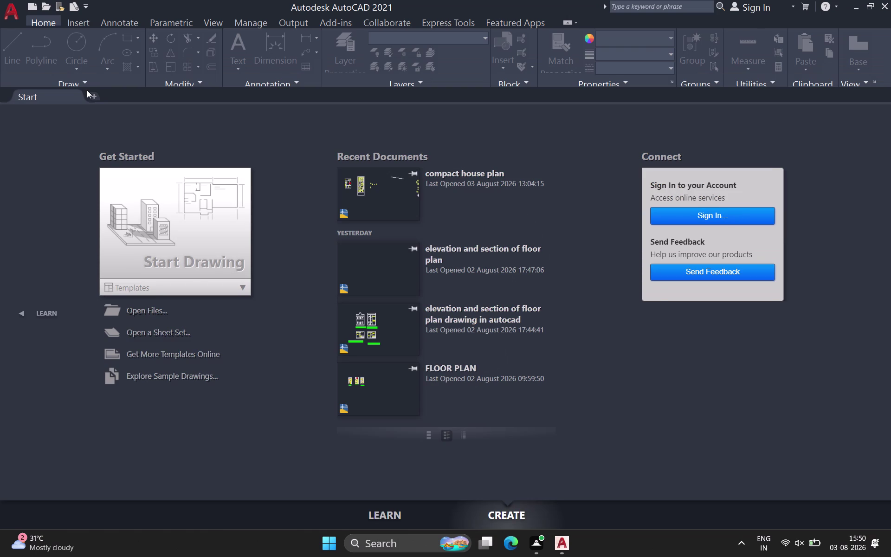
Open the compact house plan drawing from Recent Documents and zoom around it.
double_click(396, 185)
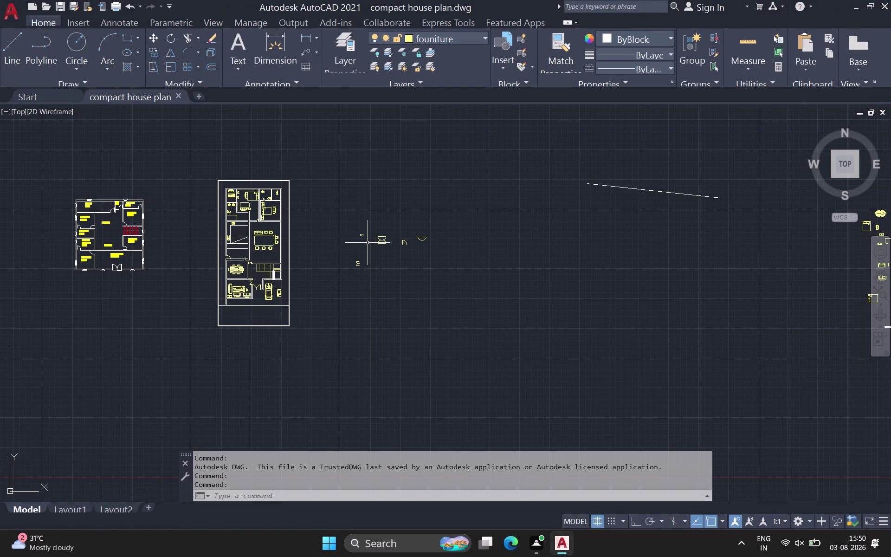
scroll(up, 3)
scroll(down, 3)
scroll(down, 3)
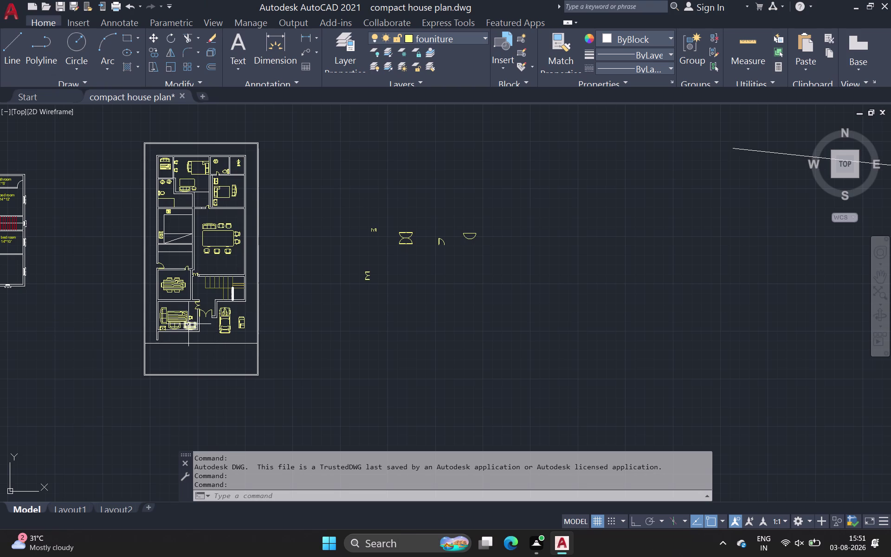
Pan and zoom to frame the furnished floor plans.
middle_drag(188, 324, 201, 362)
scroll(up, 3)
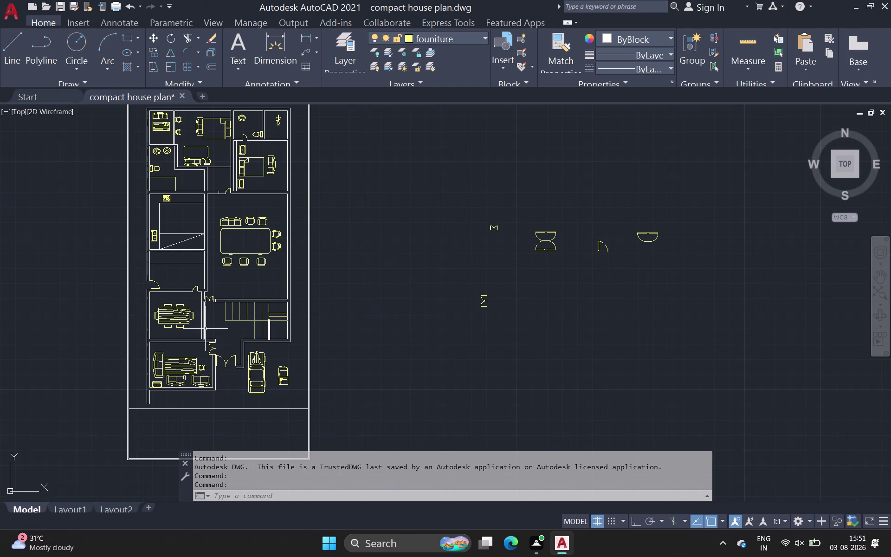
middle_drag(227, 312, 228, 314)
middle_drag(228, 314, 238, 373)
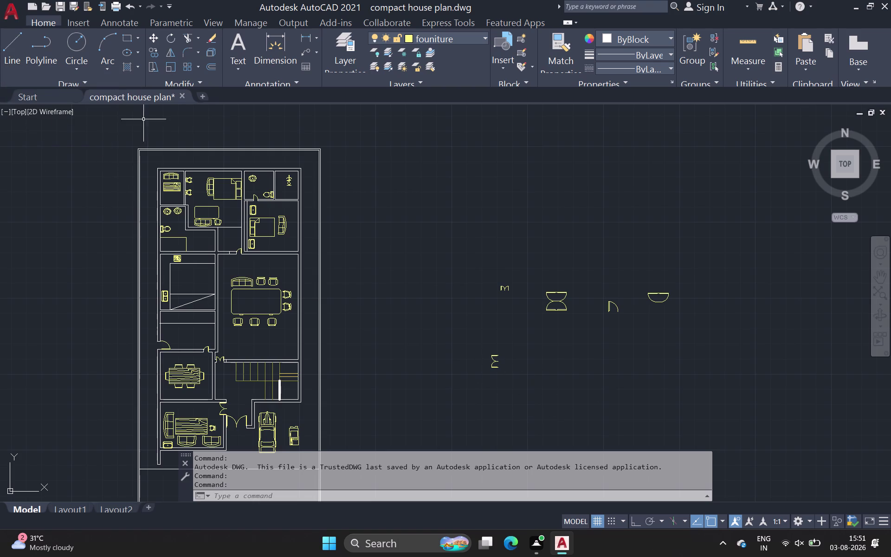
scroll(down, 3)
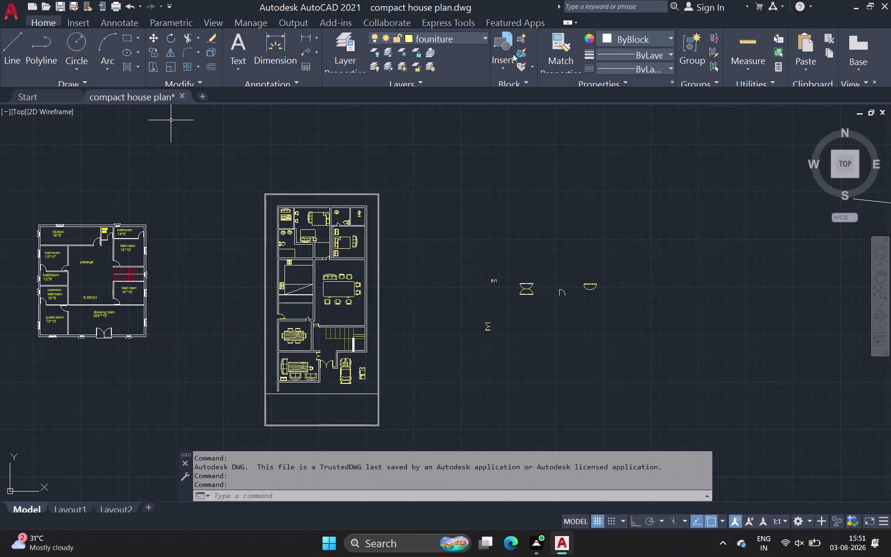
click(332, 39)
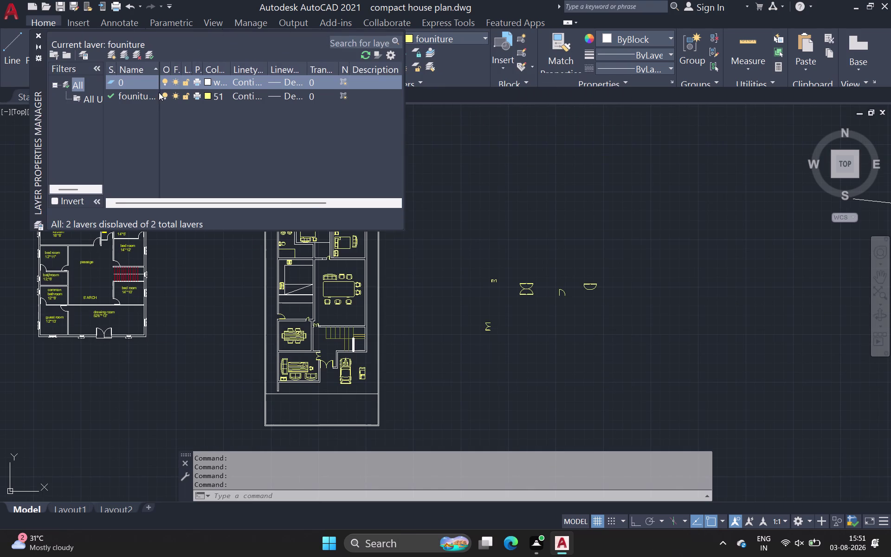
Create a new layer and rename it 'walls'.
click(113, 57)
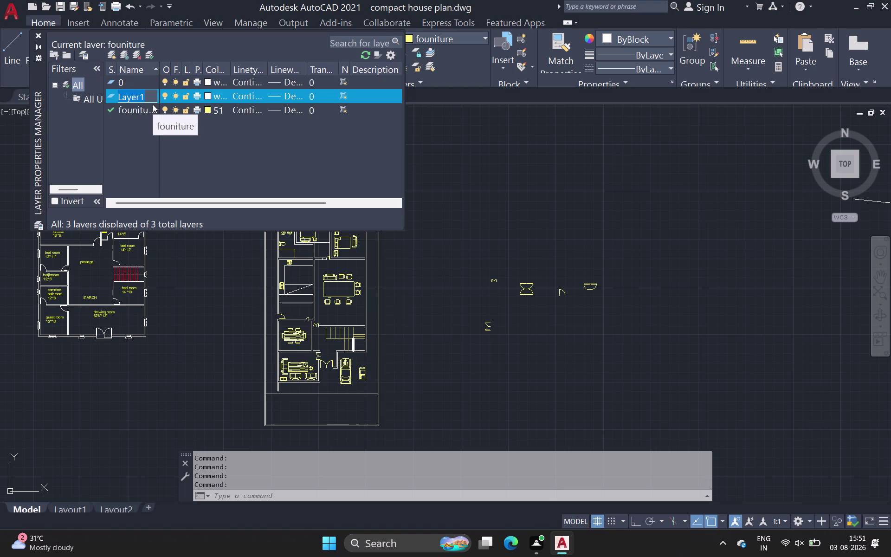
key(BackSpace)
key(BackSpace)
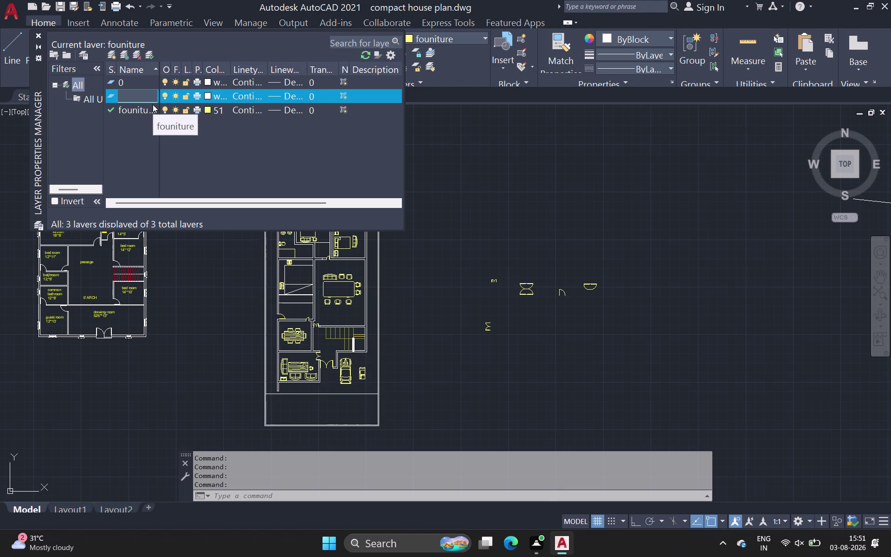
text(wa)
text(lls)
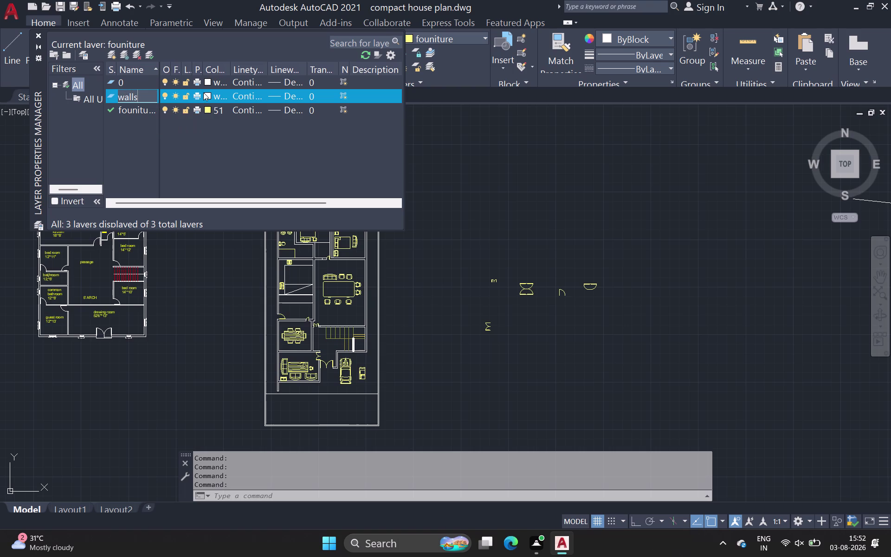
Set the walls layer colour to cyan and close Layer Properties.
click(209, 95)
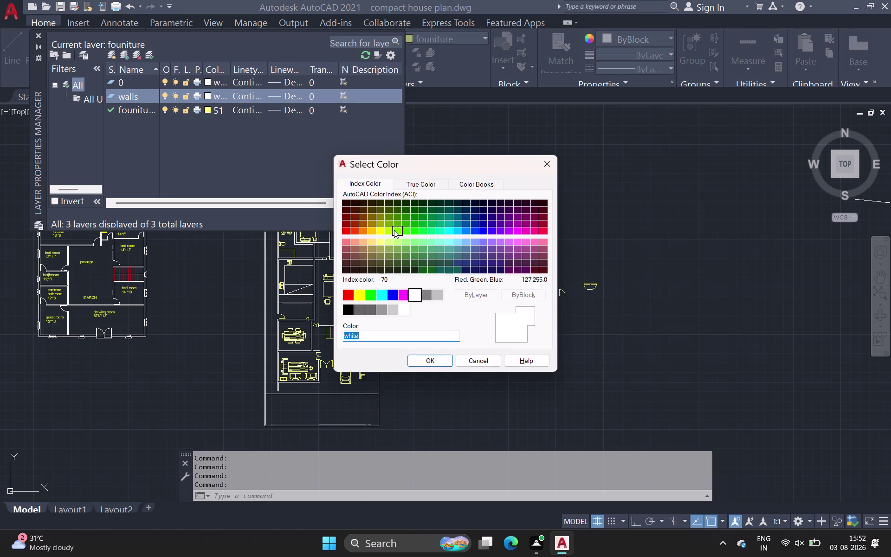
click(385, 295)
click(443, 364)
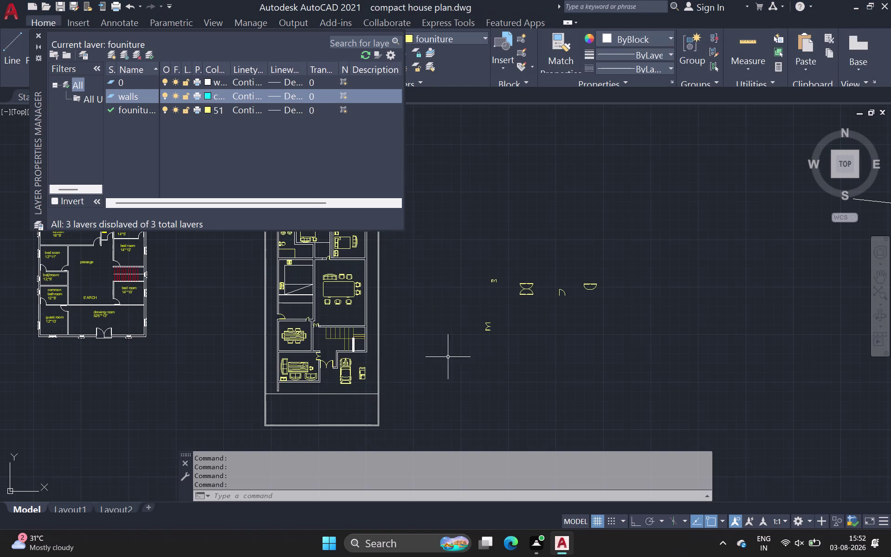
click(38, 33)
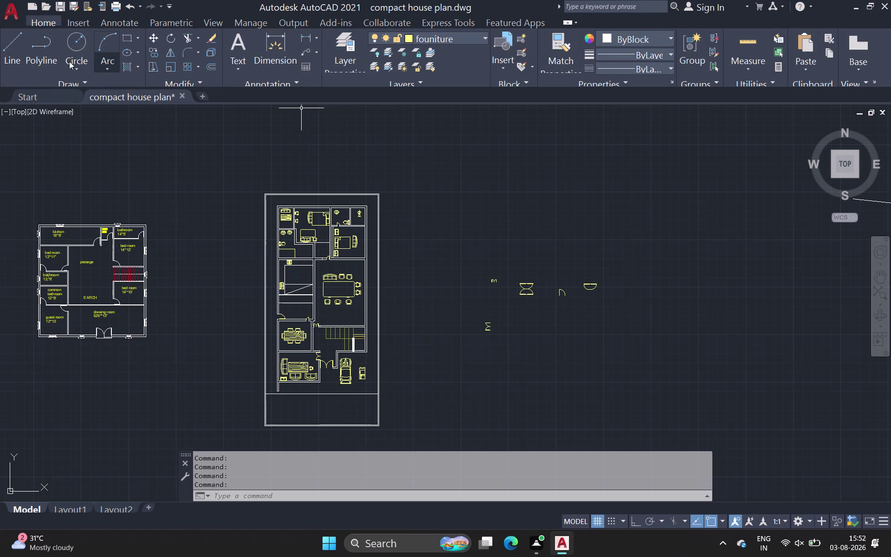
Zoom and pan the view to show the whole plan.
scroll(up, 3)
scroll(down, 3)
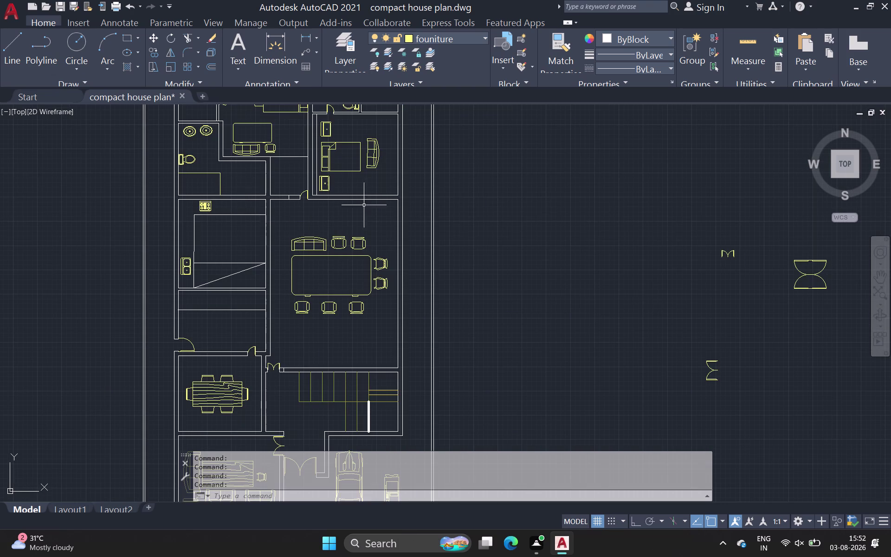
scroll(down, 3)
middle_drag(442, 213, 228, 234)
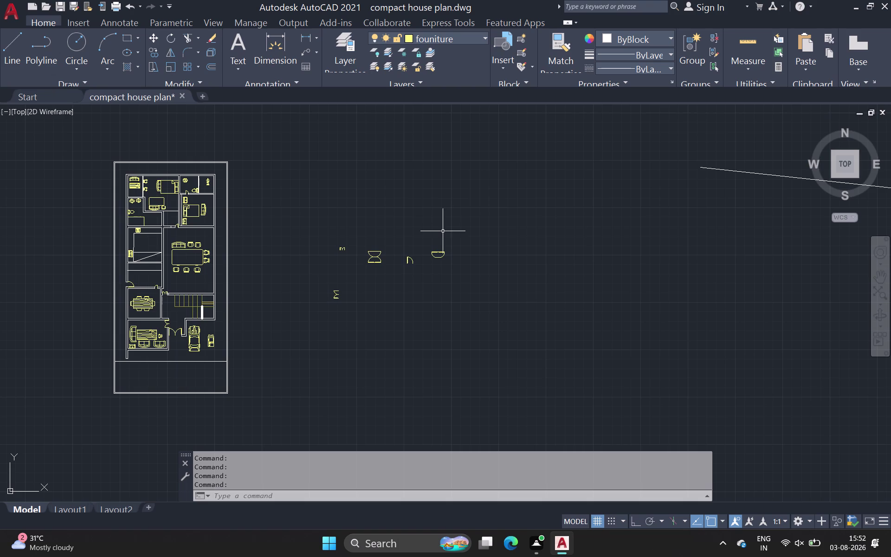
Bring up the Tool Palettes with the TP command.
text(tr)
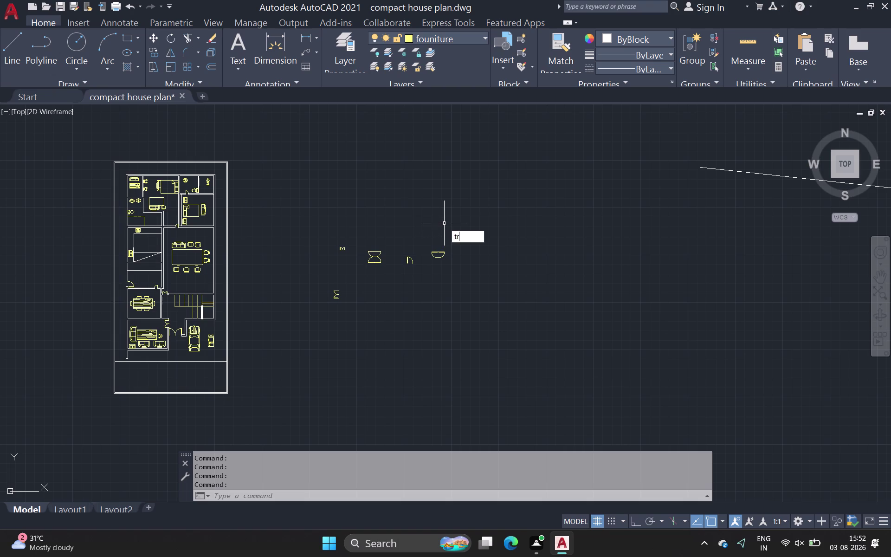
key(BackSpace)
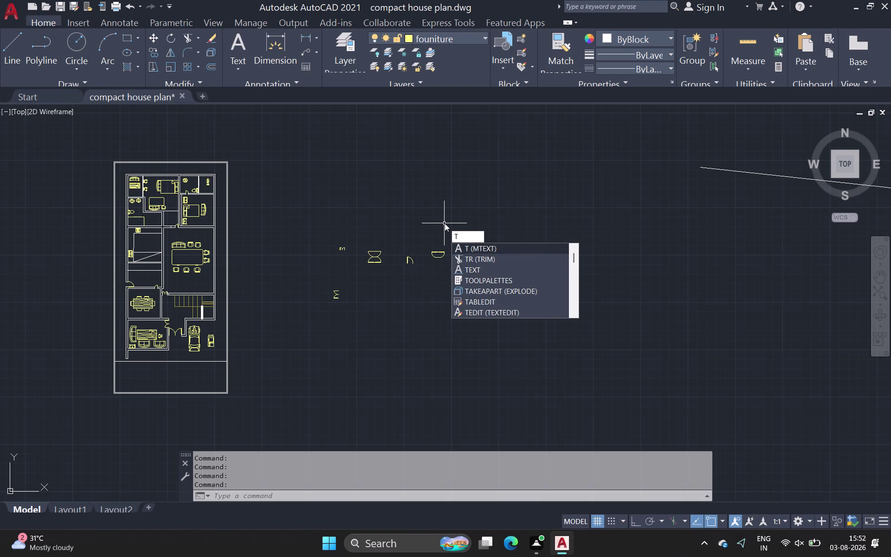
key(o)
key(space)
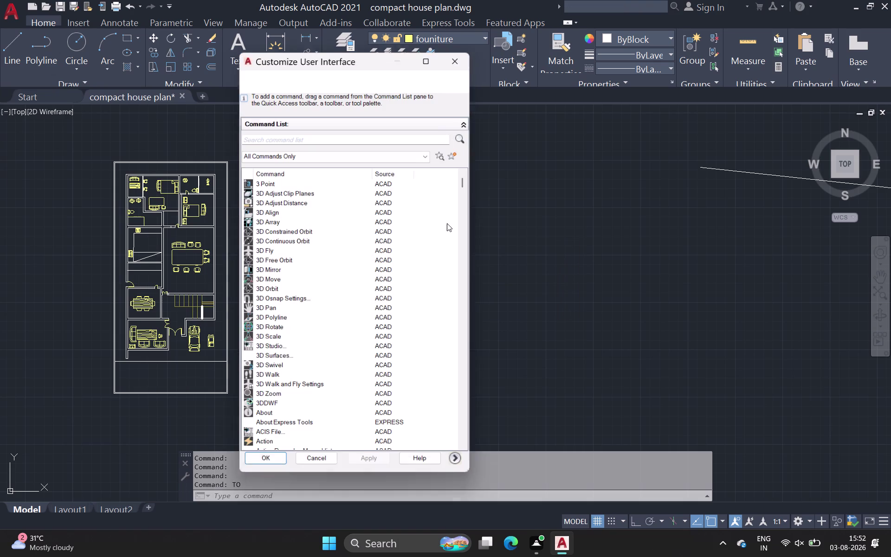
click(457, 57)
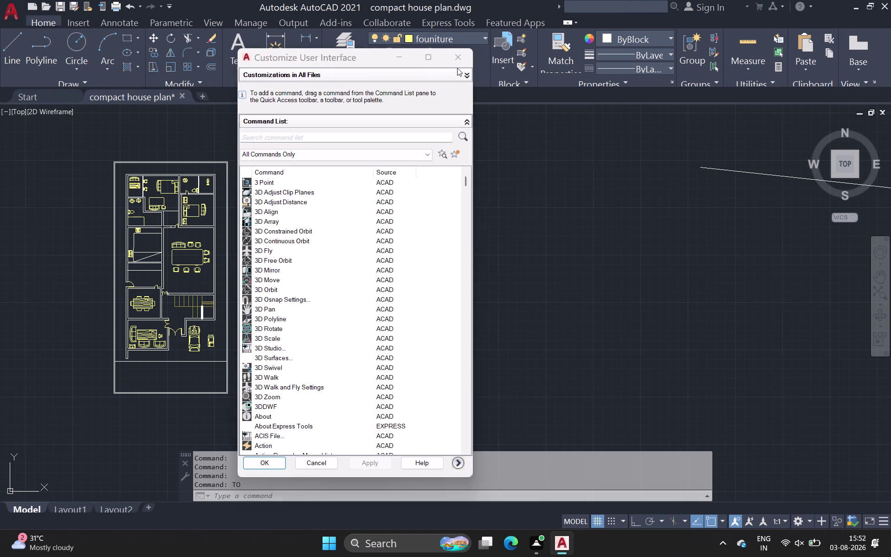
key(t)
key(p)
key(space)
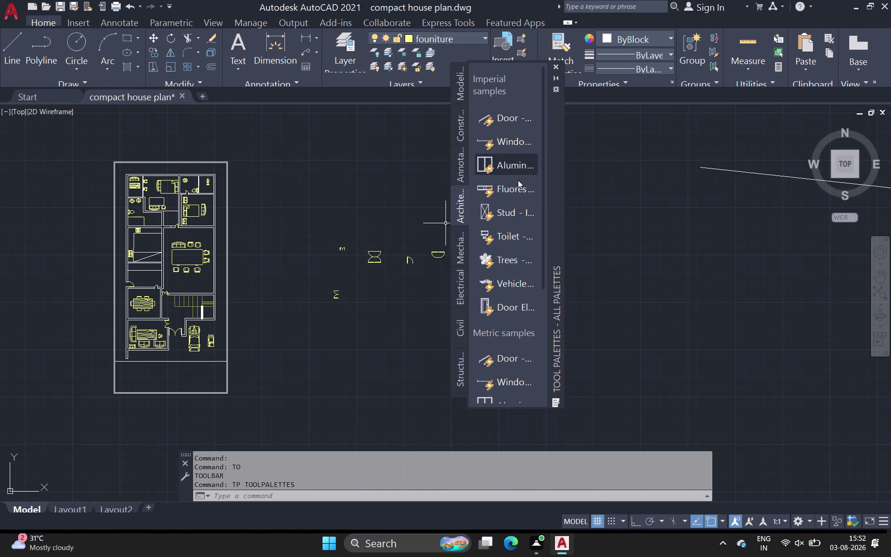
Browse the Architectural door and window samples, then close the Tool Palettes.
scroll(down, 3)
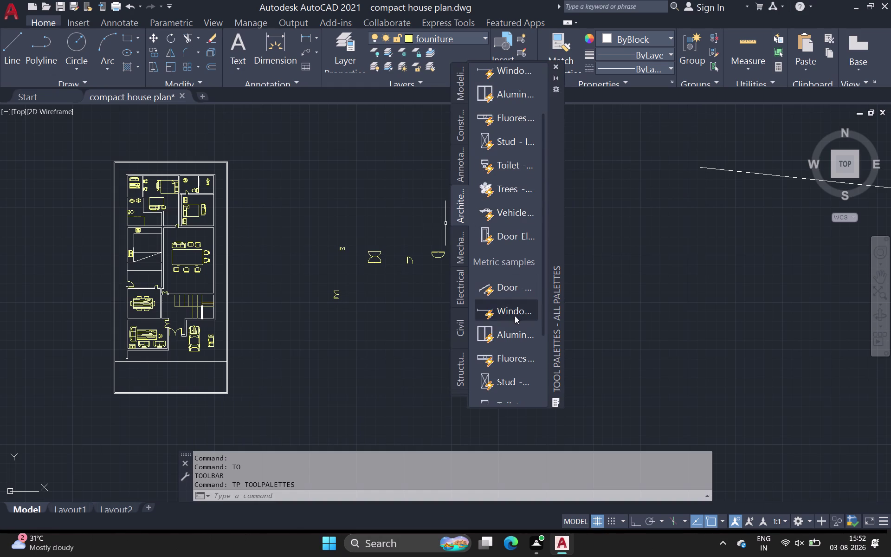
scroll(down, 3)
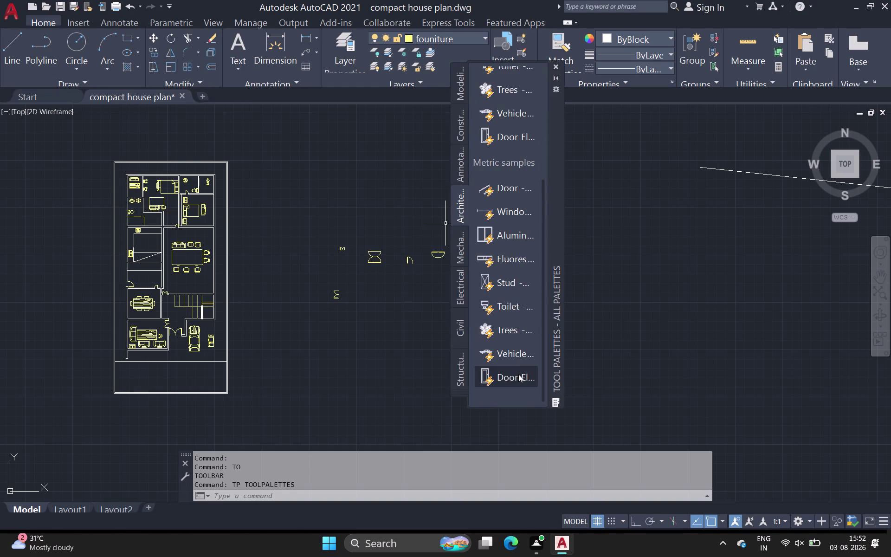
key(Escape)
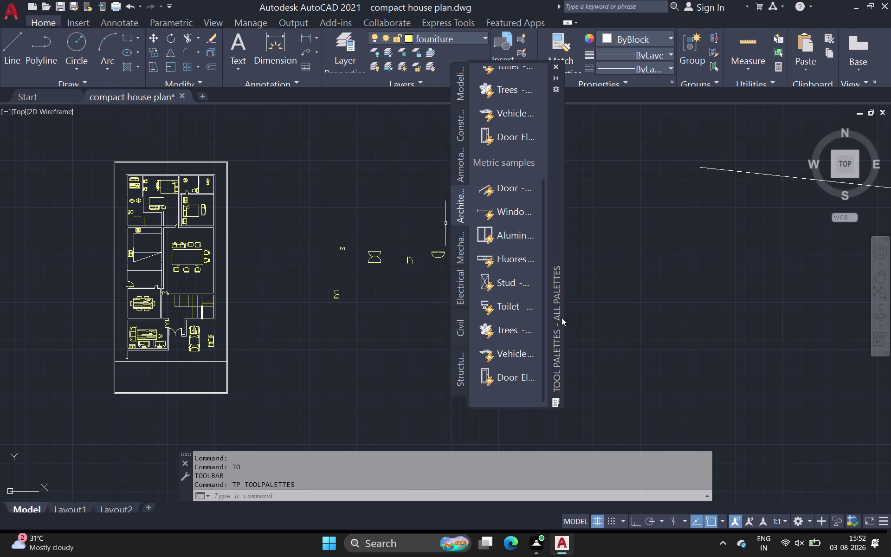
click(557, 68)
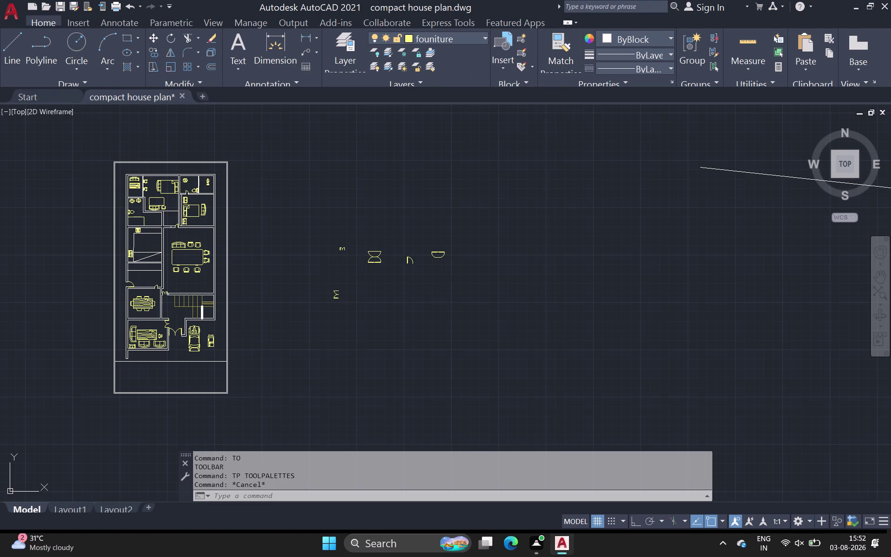
Launch DesignCenter with DC and list the Home - Space Planner sample blocks.
text(dc)
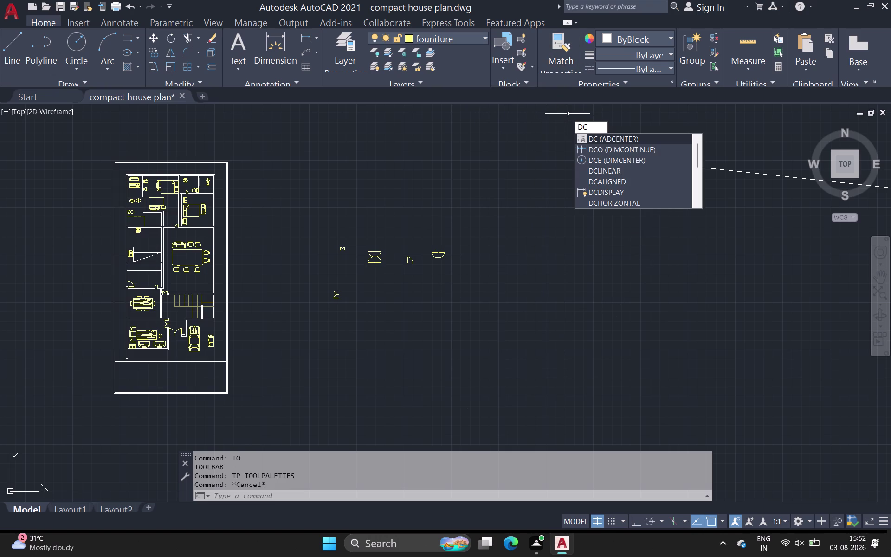
key(space)
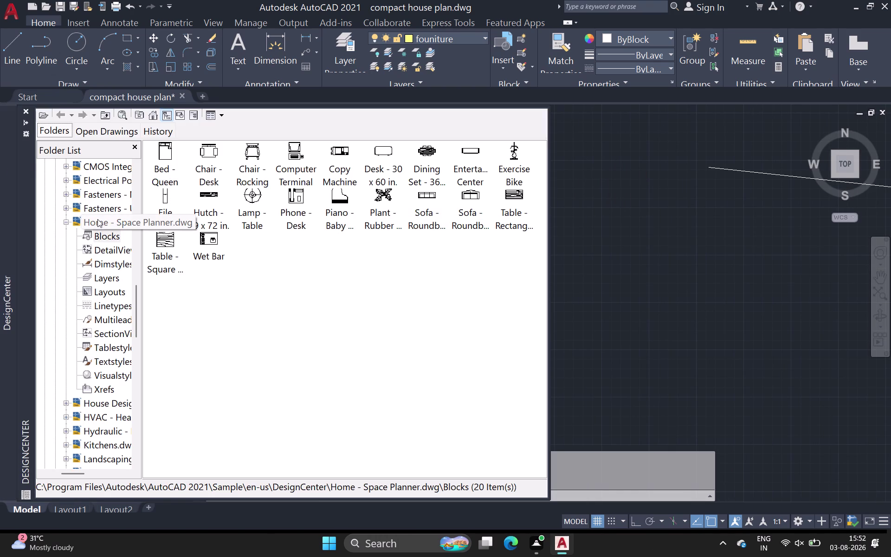
click(150, 115)
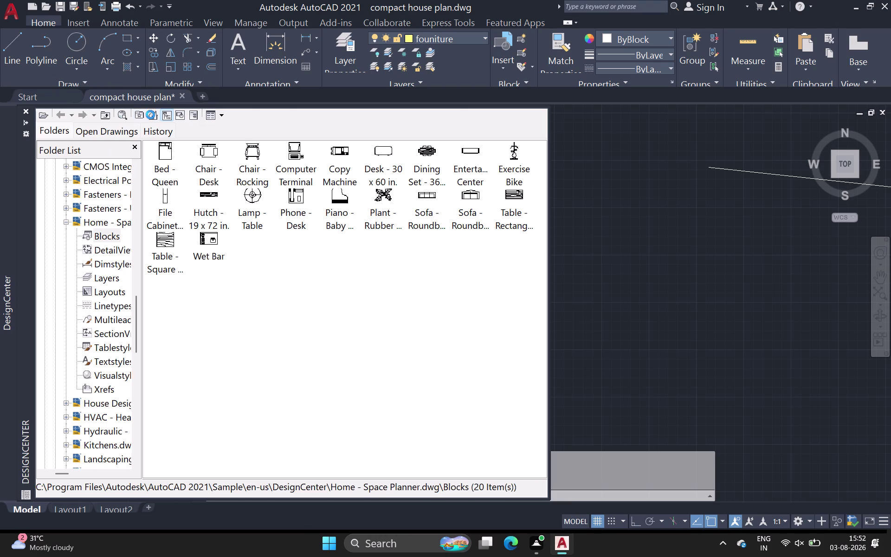
double_click(253, 154)
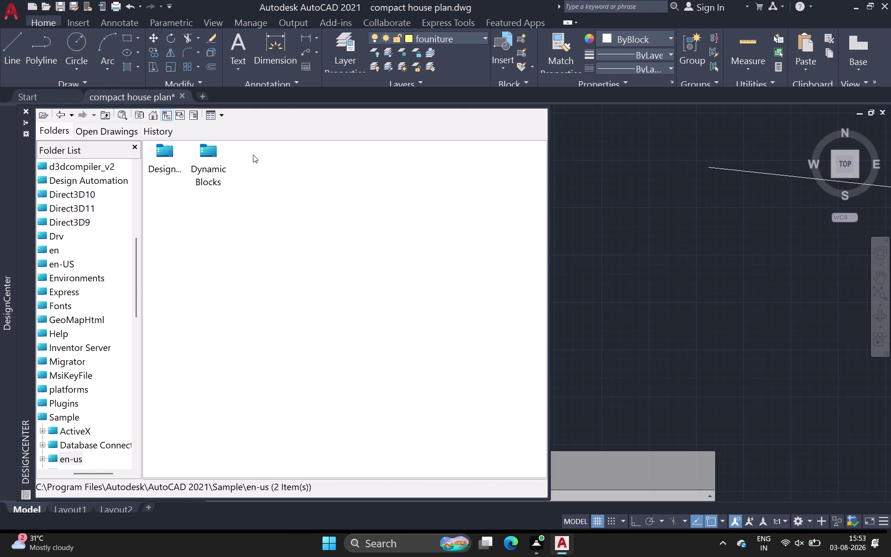
double_click(157, 154)
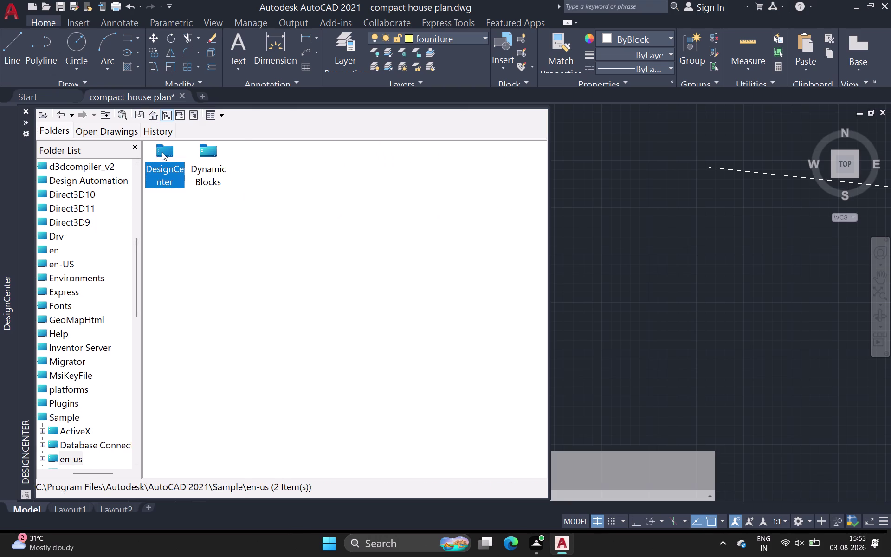
double_click(163, 152)
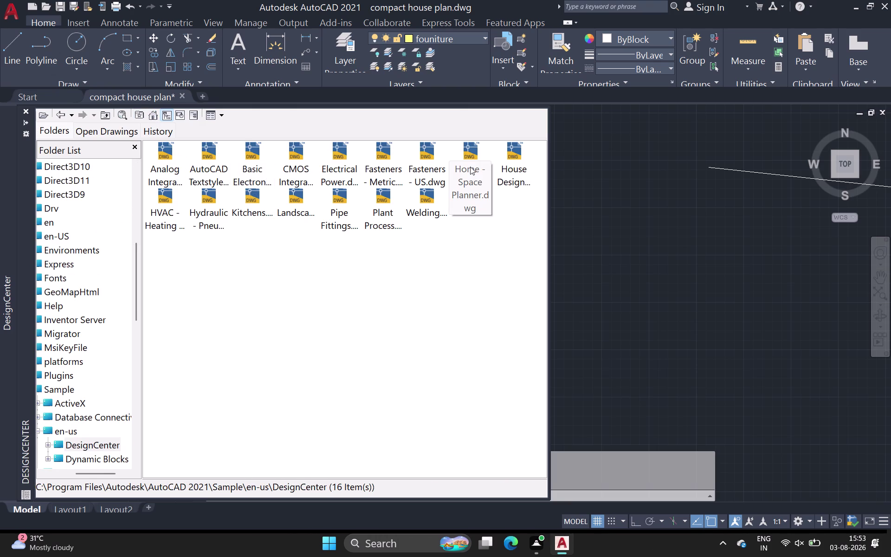
double_click(470, 167)
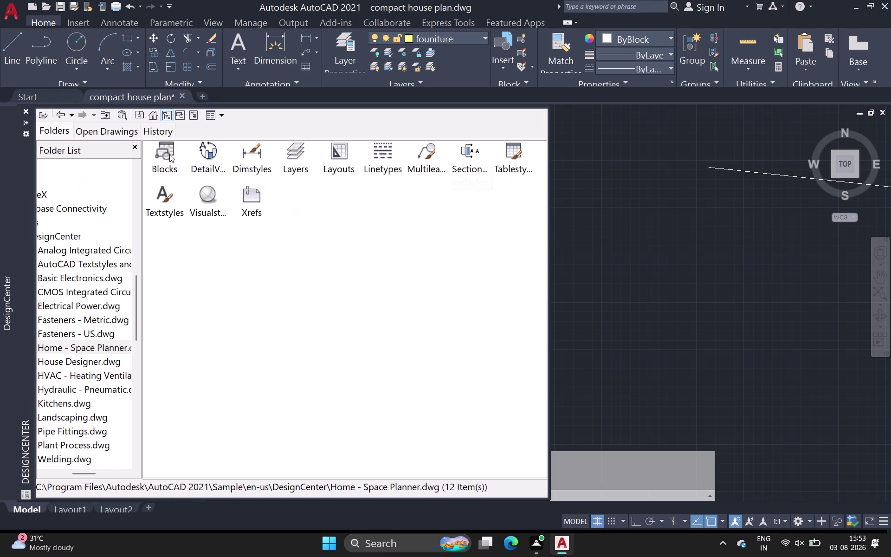
double_click(169, 153)
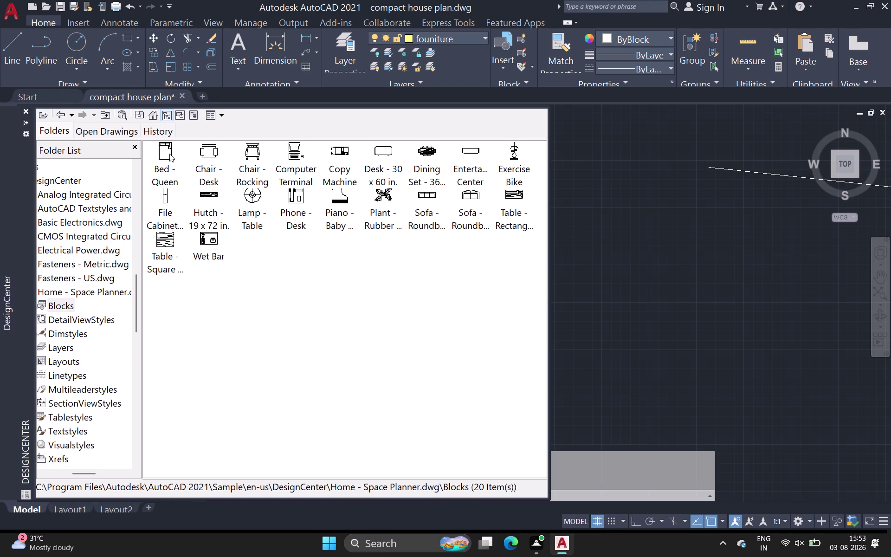
Show the Blocks of the House Designer.dwg sample in DesignCenter.
double_click(168, 116)
click(150, 113)
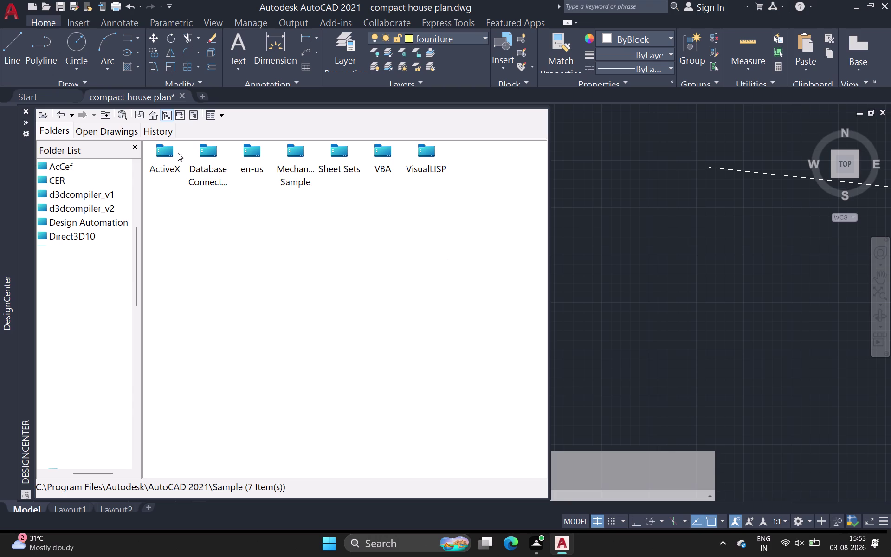
double_click(242, 152)
double_click(244, 154)
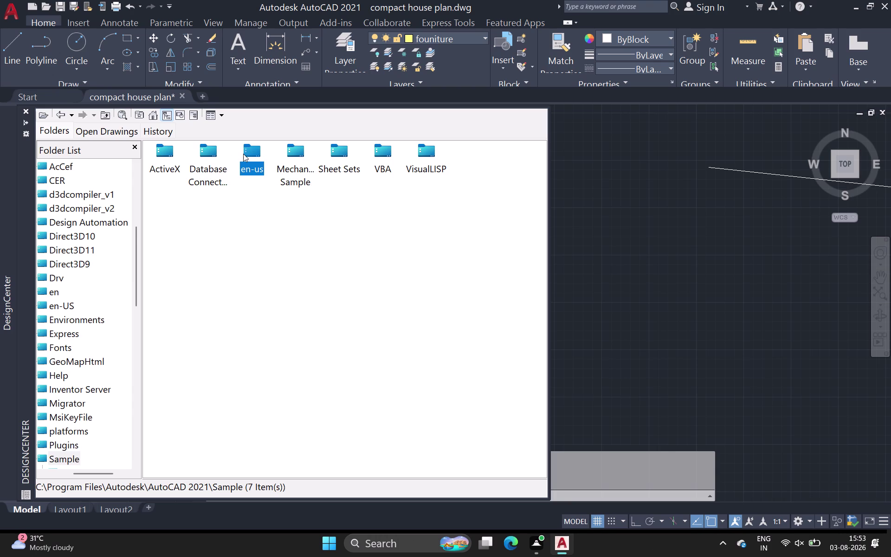
double_click(165, 159)
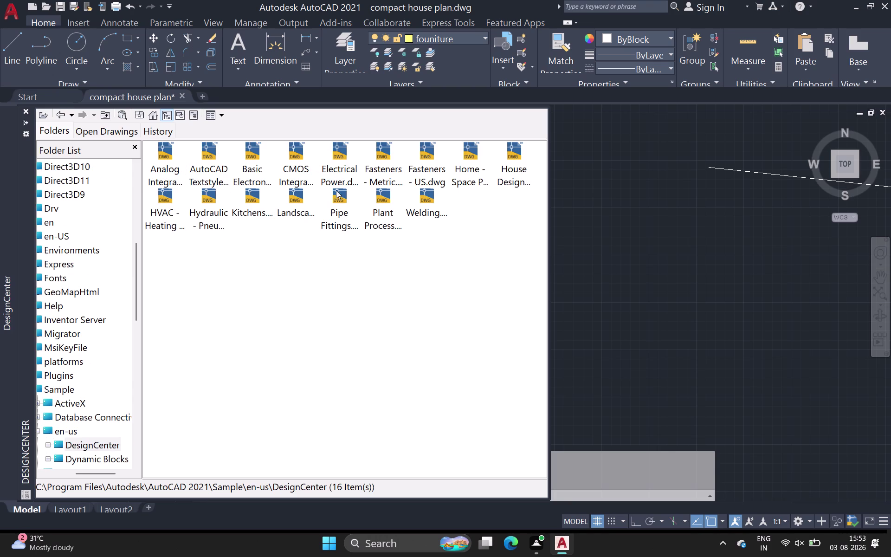
double_click(519, 163)
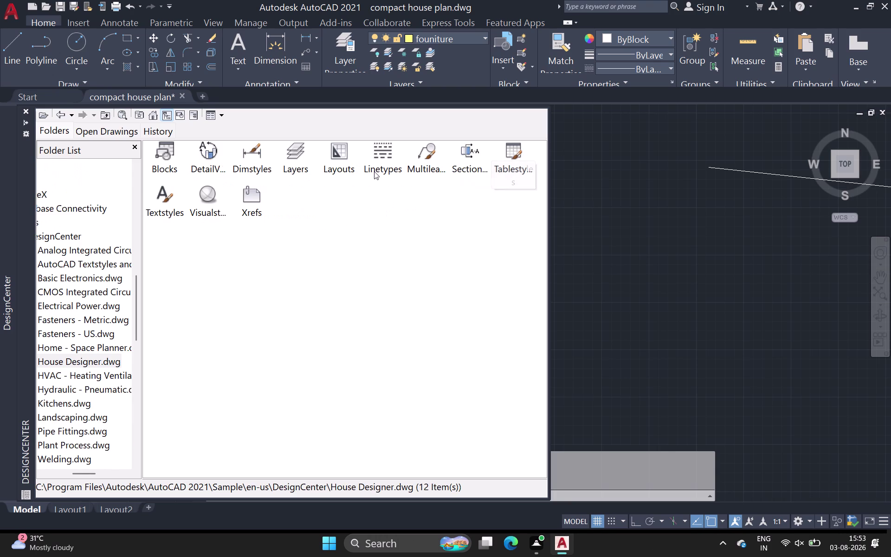
double_click(166, 154)
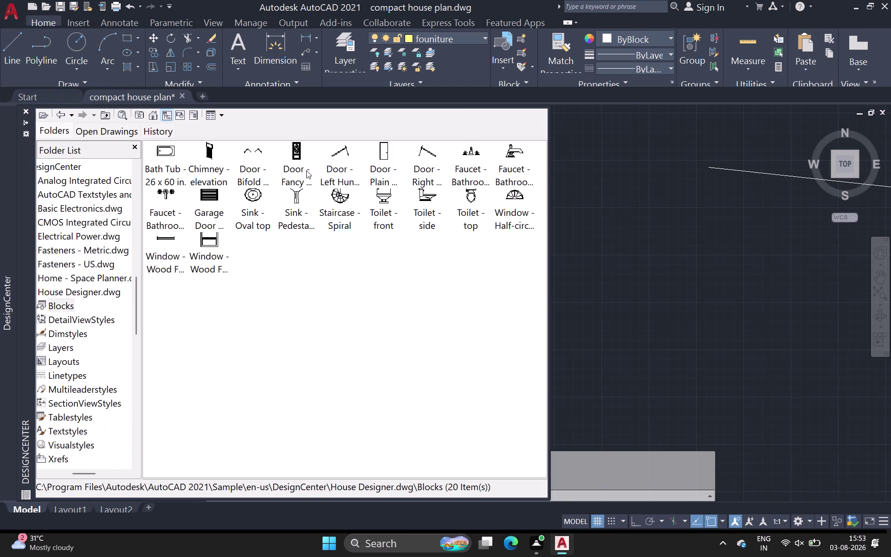